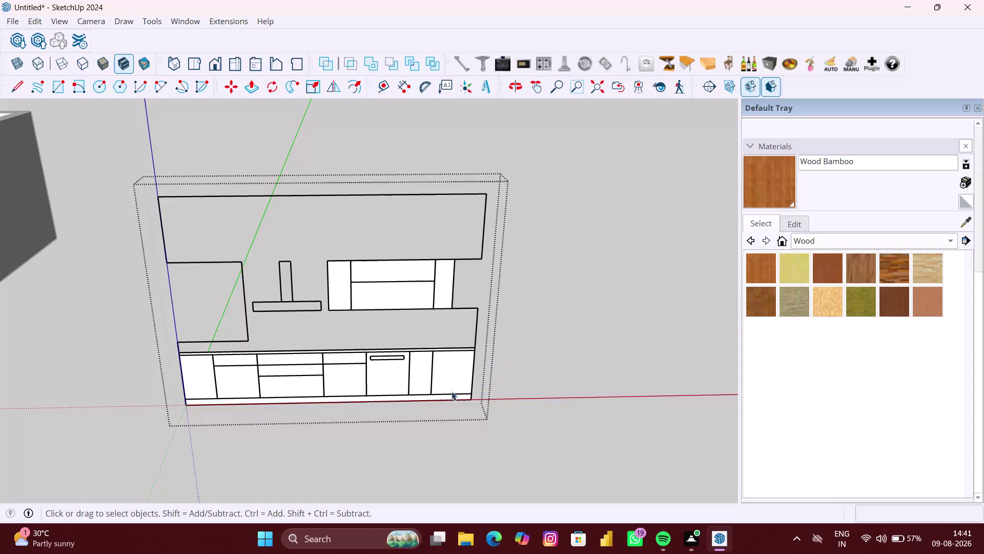
Zoom in toward the kitchen wall's base cabinets, drawers, countertop and upper cabinets.
scroll(up, 3)
scroll(up, 3)
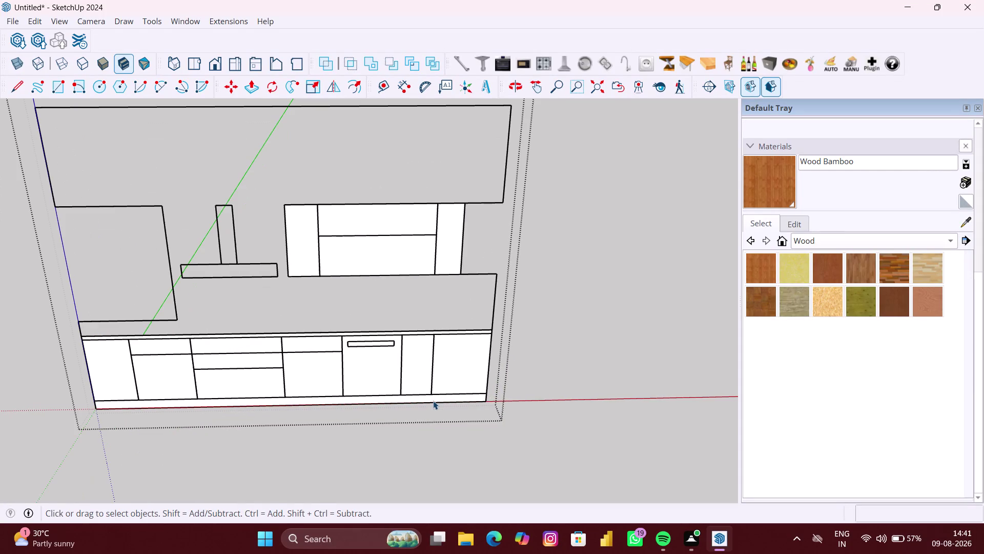